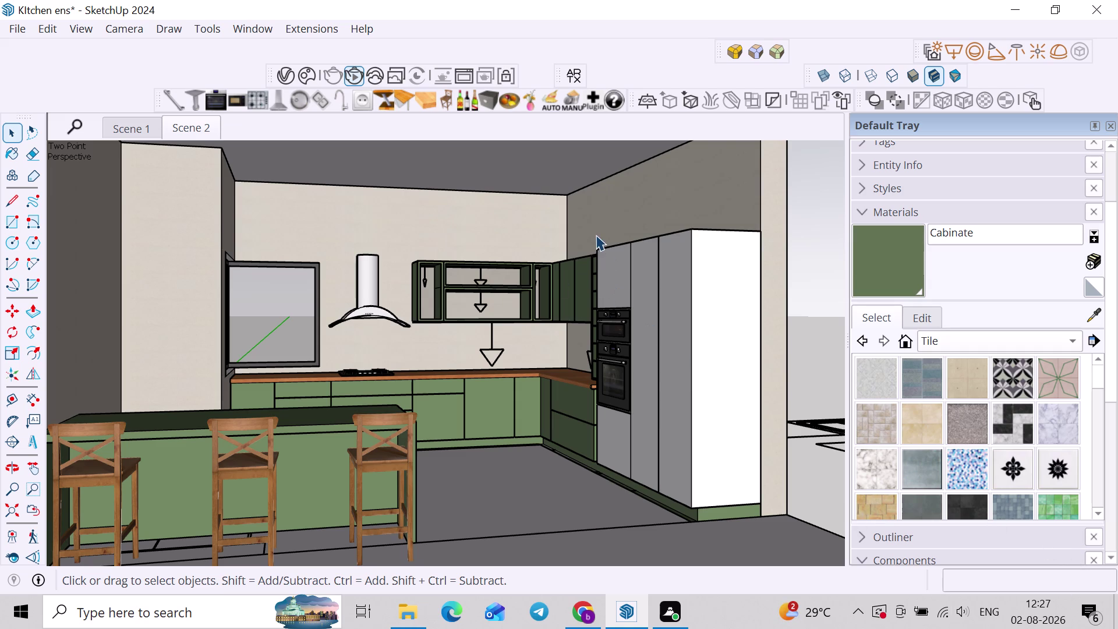
drag(720, 367, 849, 474)
scroll(up, 3)
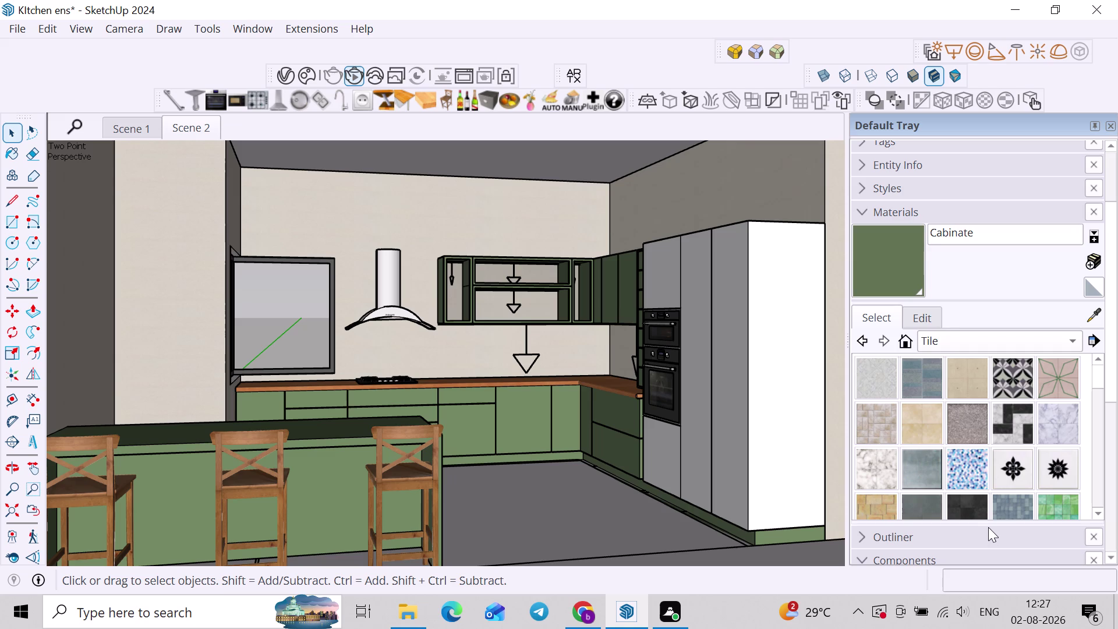
scroll(down, 3)
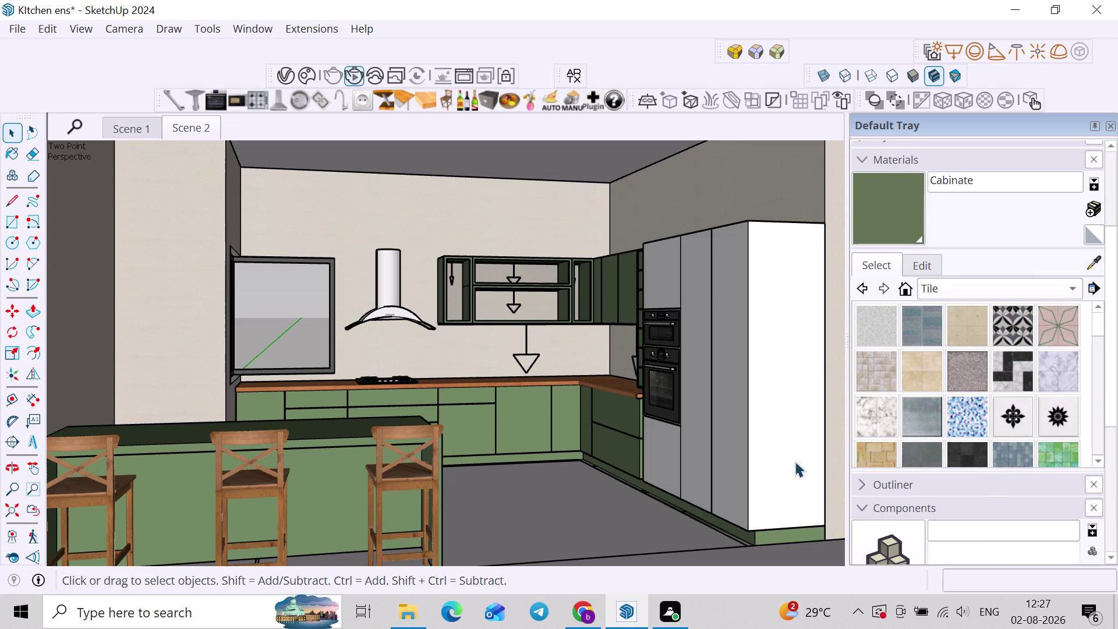
Orbit and zoom out to view the whole kitchen.
scroll(down, 3)
middle_drag(711, 421, 571, 445)
scroll(down, 3)
middle_drag(571, 444, 610, 428)
scroll(up, 3)
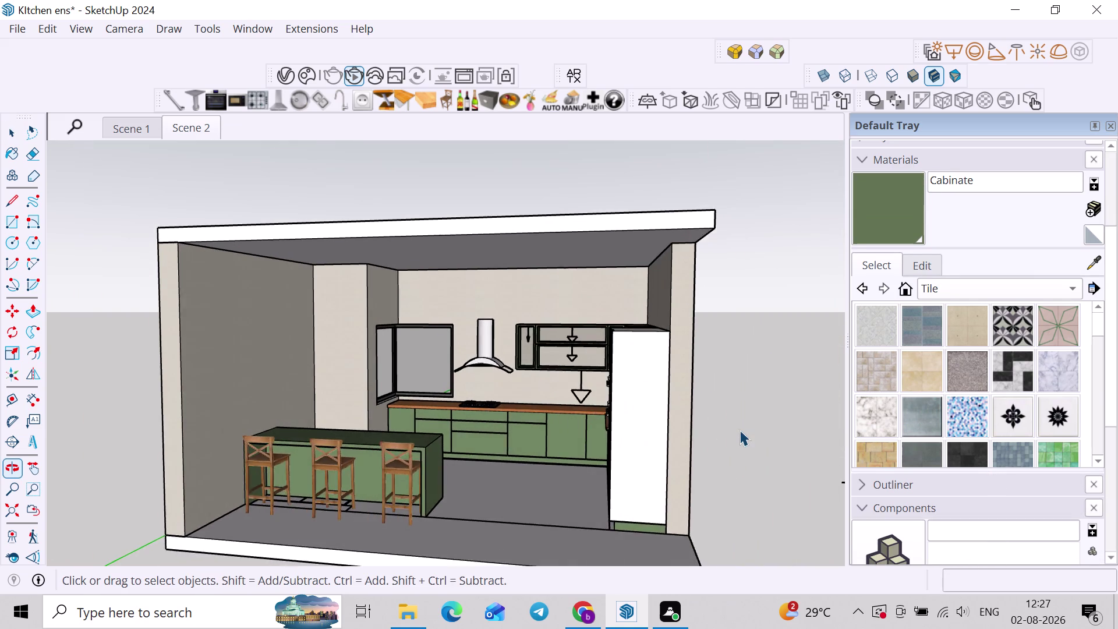
scroll(up, 3)
click(721, 428)
scroll(up, 3)
Orbit in toward the cooking wall to face the hood and wall cabinets.
middle_drag(456, 370, 487, 365)
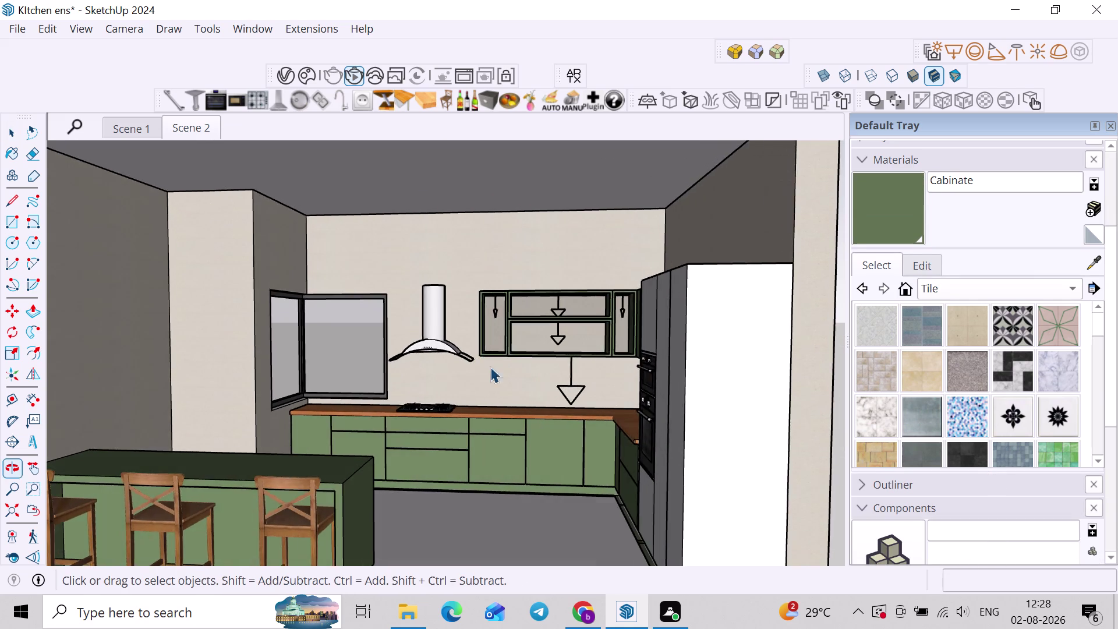
scroll(up, 3)
middle_drag(530, 419, 574, 375)
scroll(up, 3)
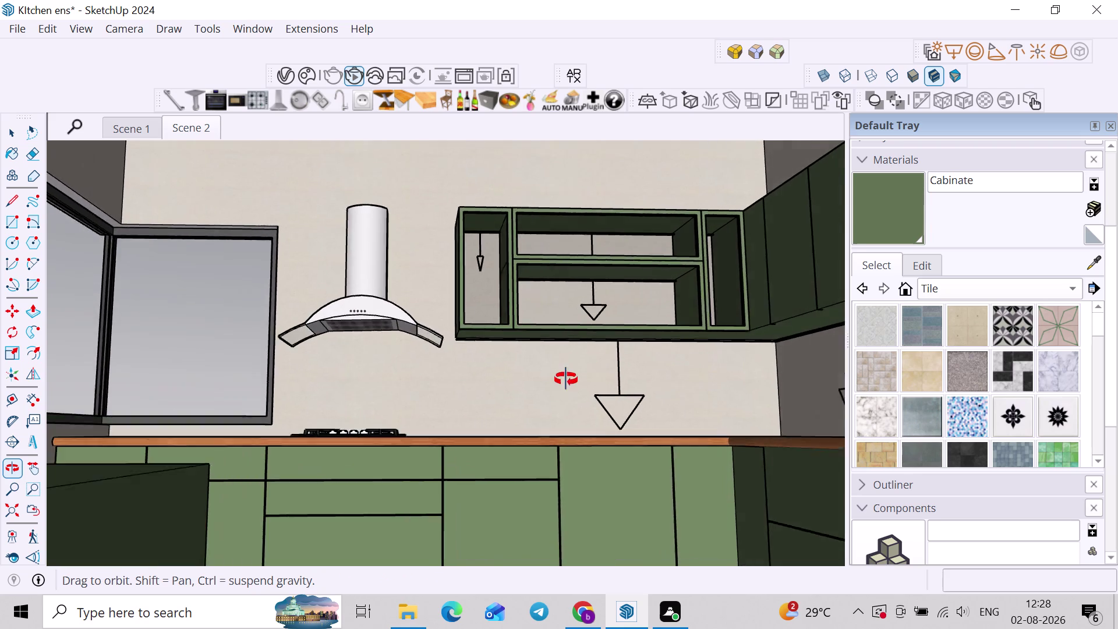
middle_drag(574, 374, 552, 391)
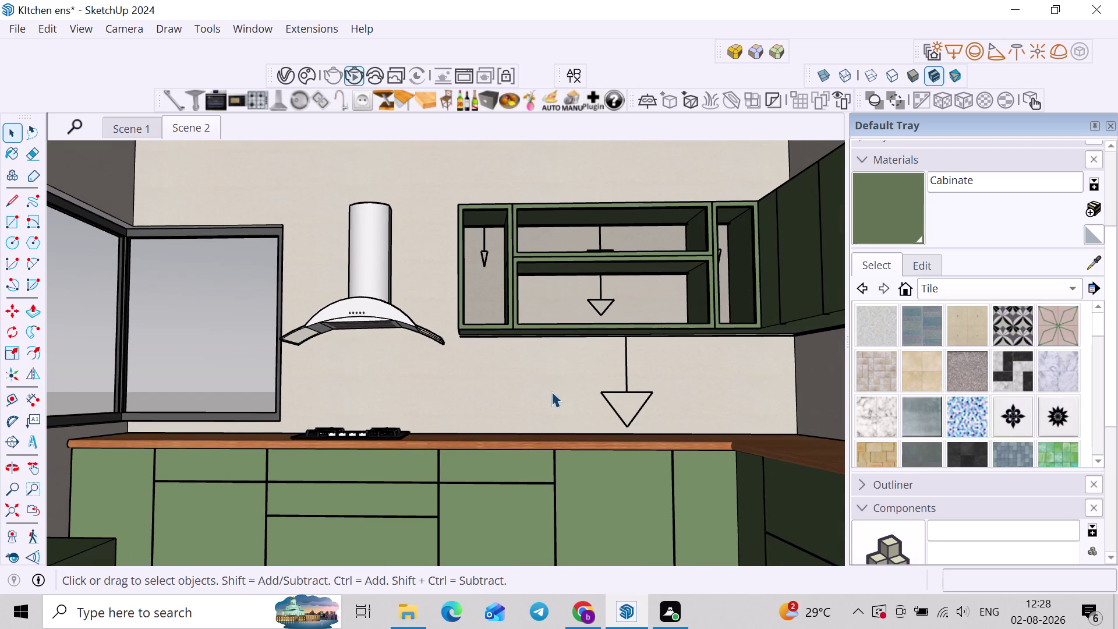
scroll(up, 3)
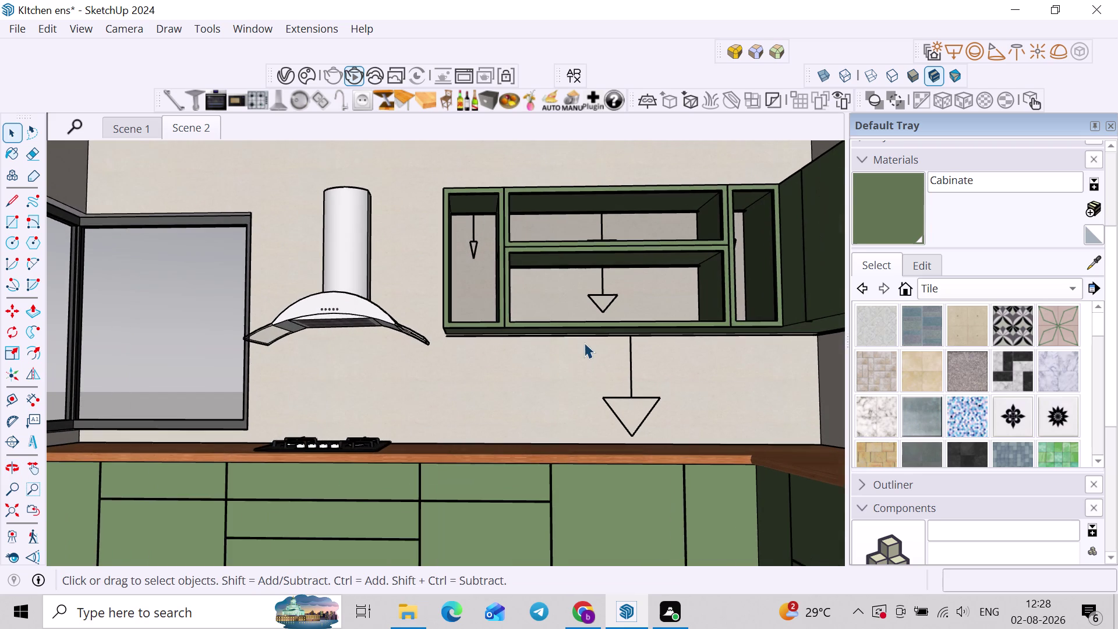
scroll(down, 3)
middle_drag(594, 384, 598, 392)
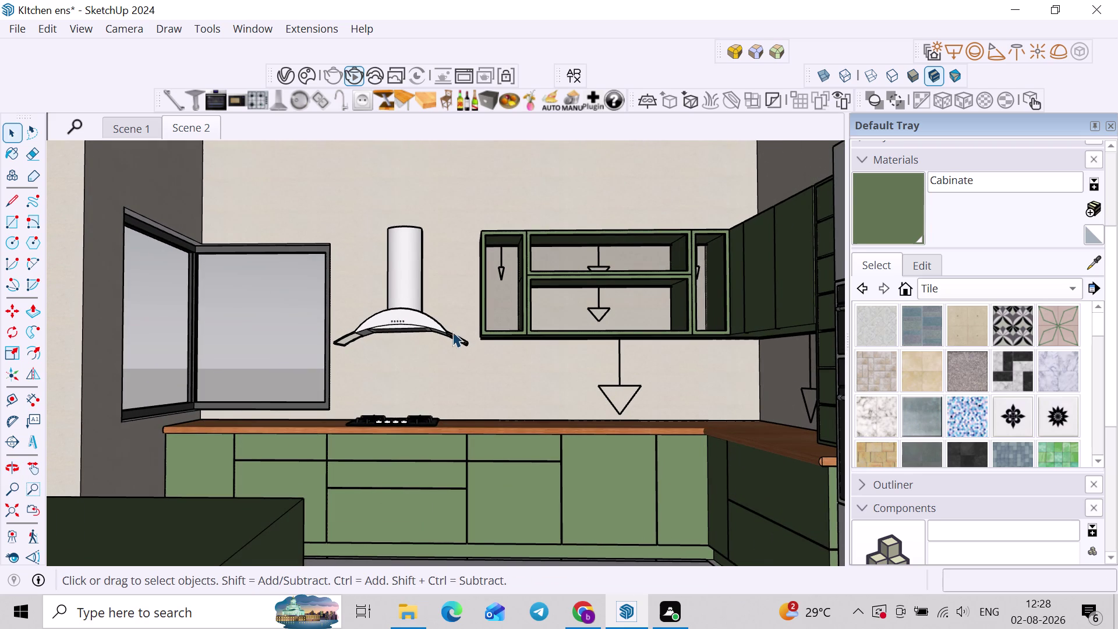
scroll(up, 3)
scroll(down, 3)
Widen the view to include the window and corner cabinets, then start a V-Ray render.
middle_drag(449, 344, 513, 359)
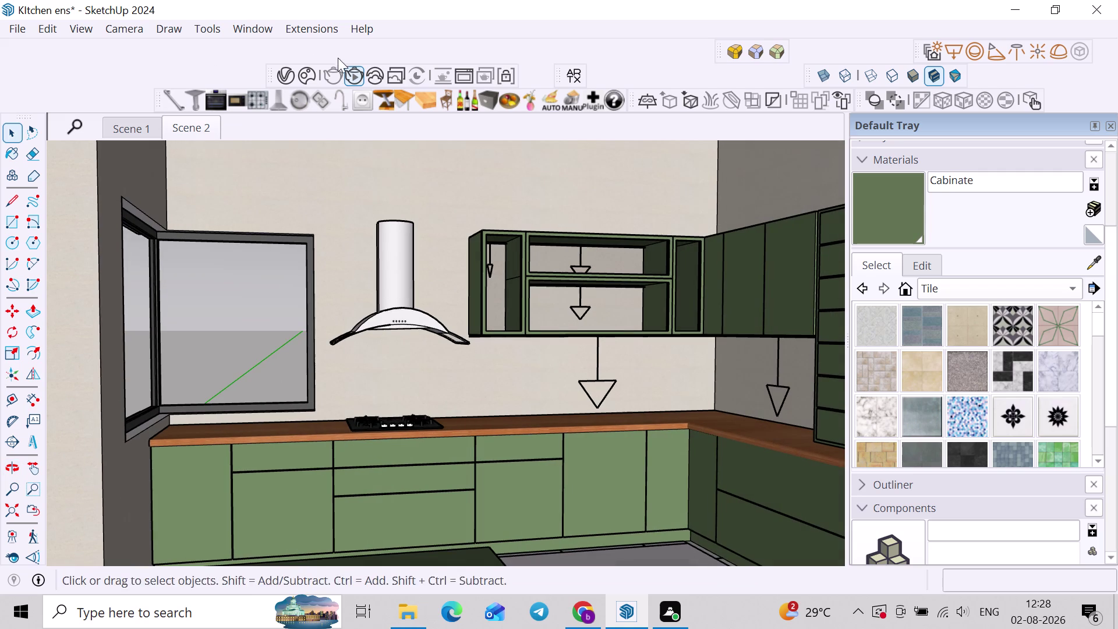
click(350, 77)
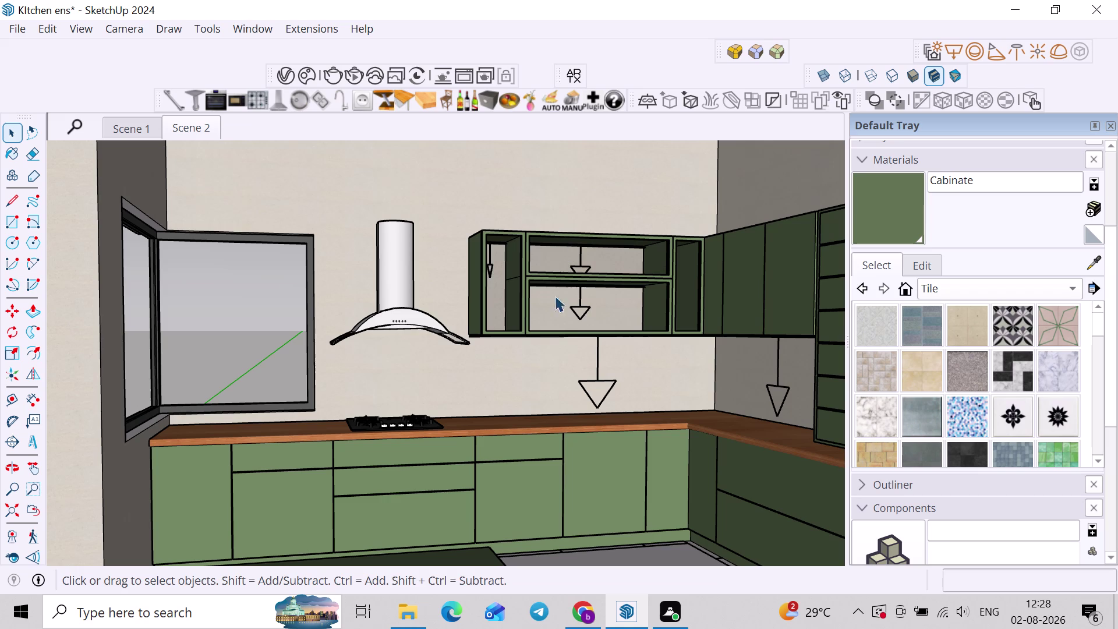
click(363, 80)
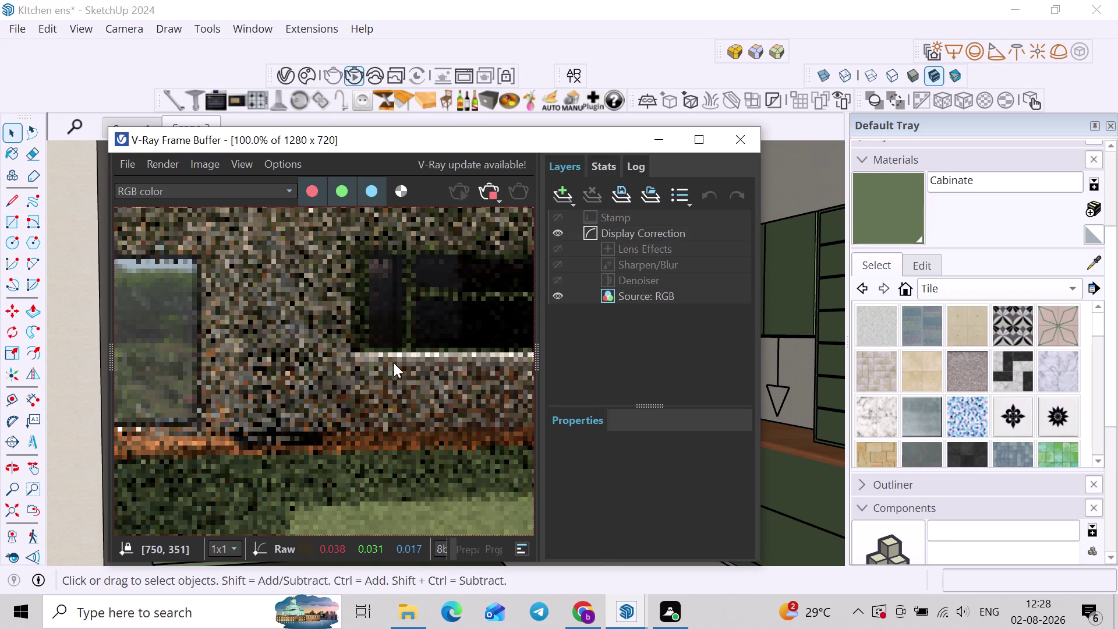
Zoom in and out on the early, noisy V-Ray render of the hood view.
scroll(down, 3)
scroll(up, 3)
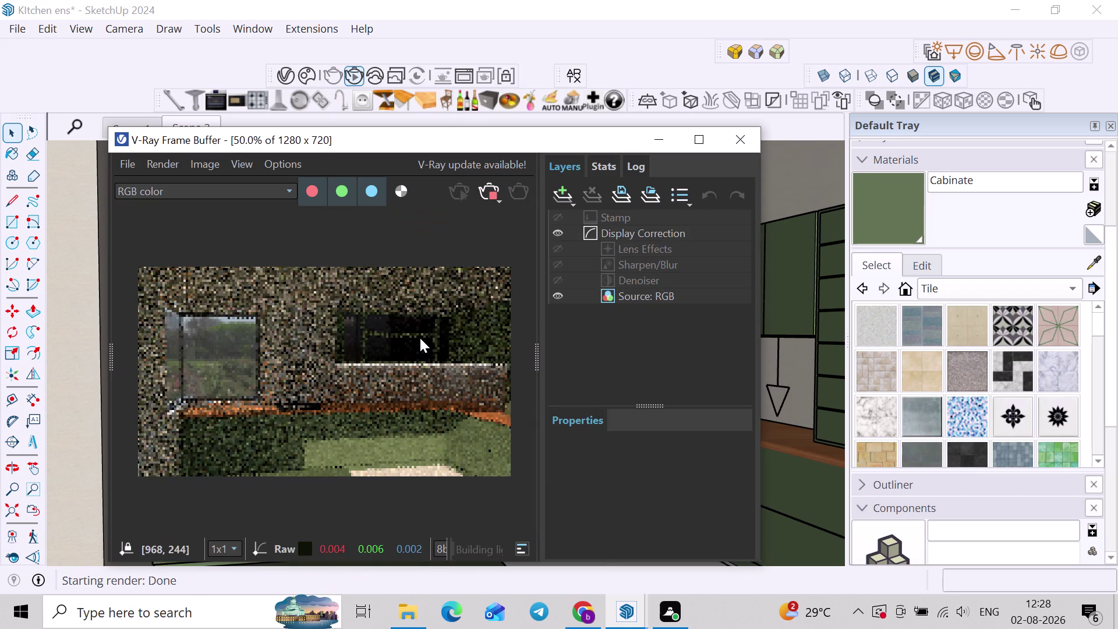
scroll(up, 3)
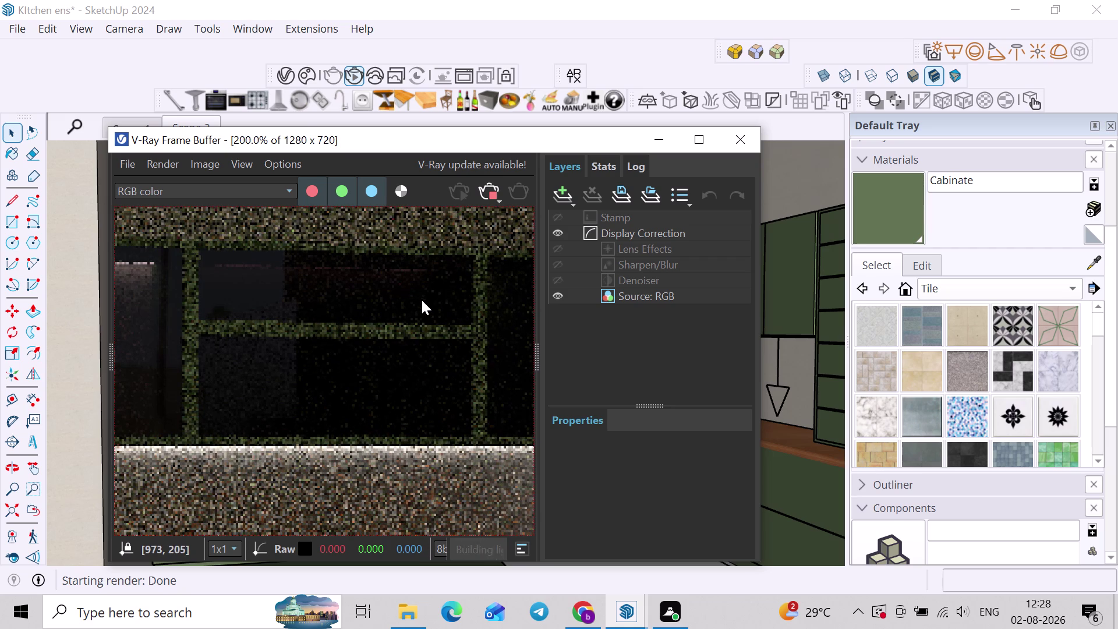
scroll(down, 3)
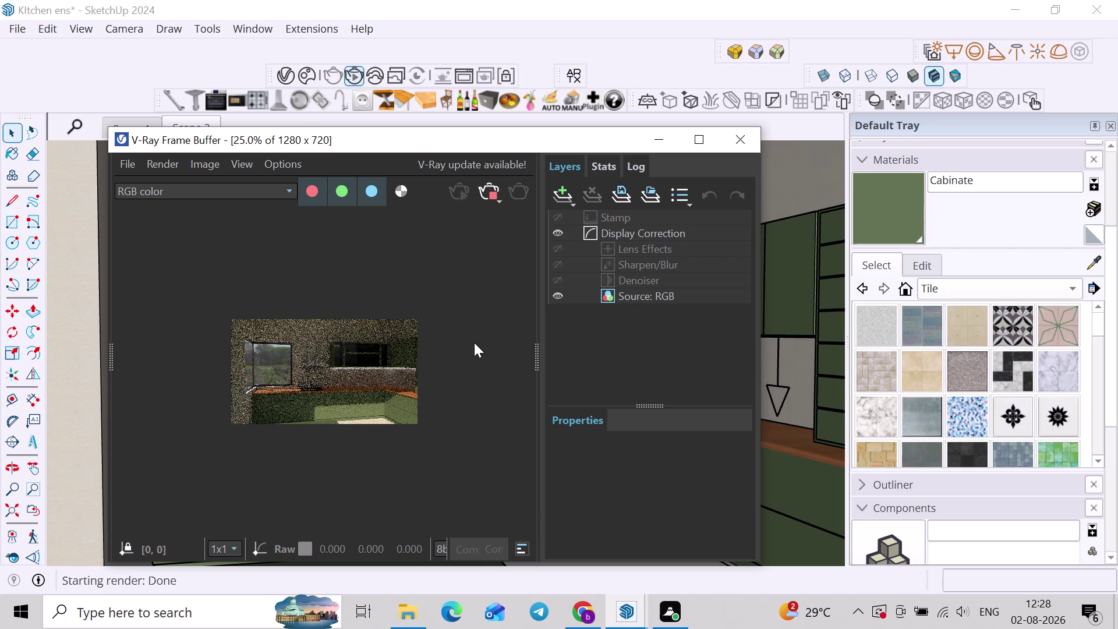